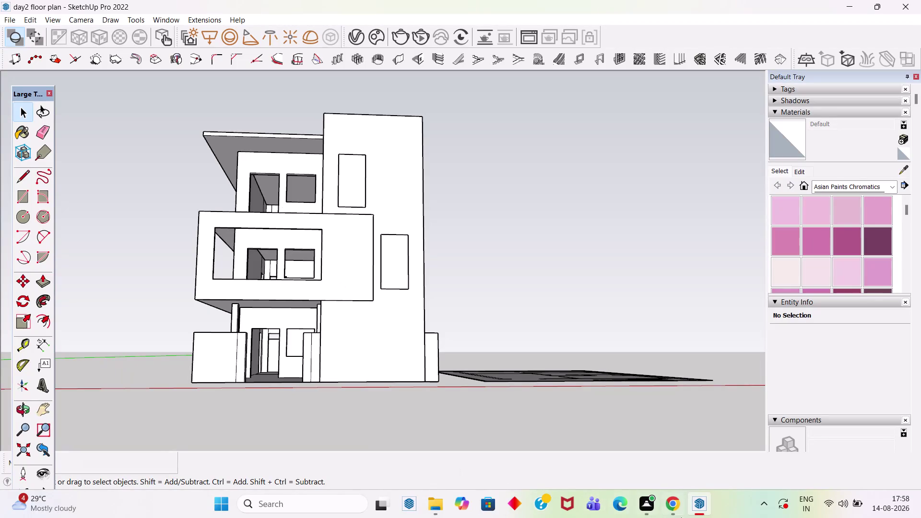
Close the floating Large Tool Set toolbar to reveal the full three-storey house model.
click(643, 509)
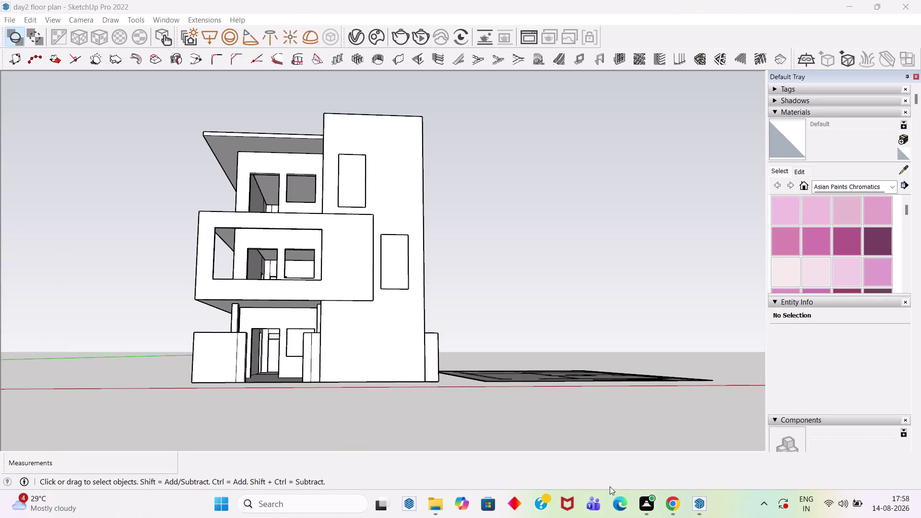